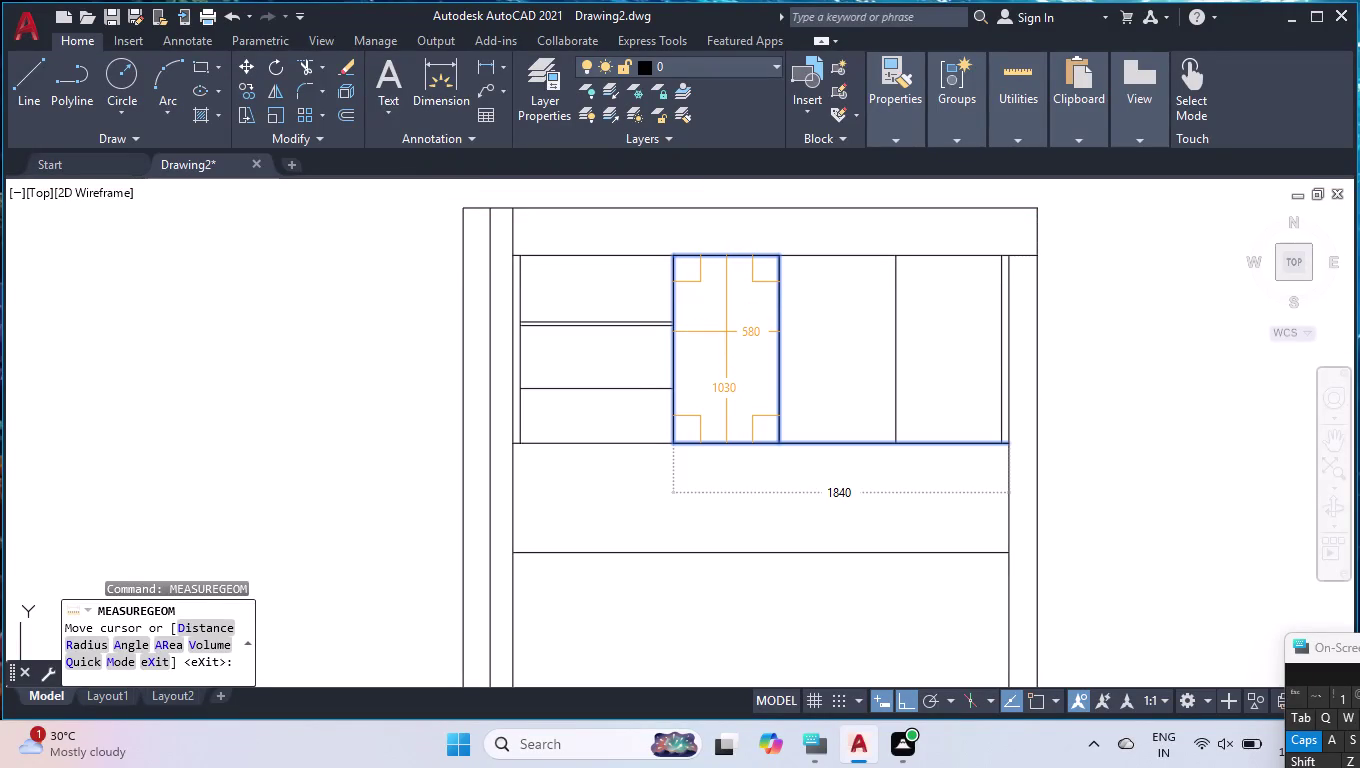
Measure the middle compartment's area, reading 597400 with a 3220 perimeter.
click(726, 332)
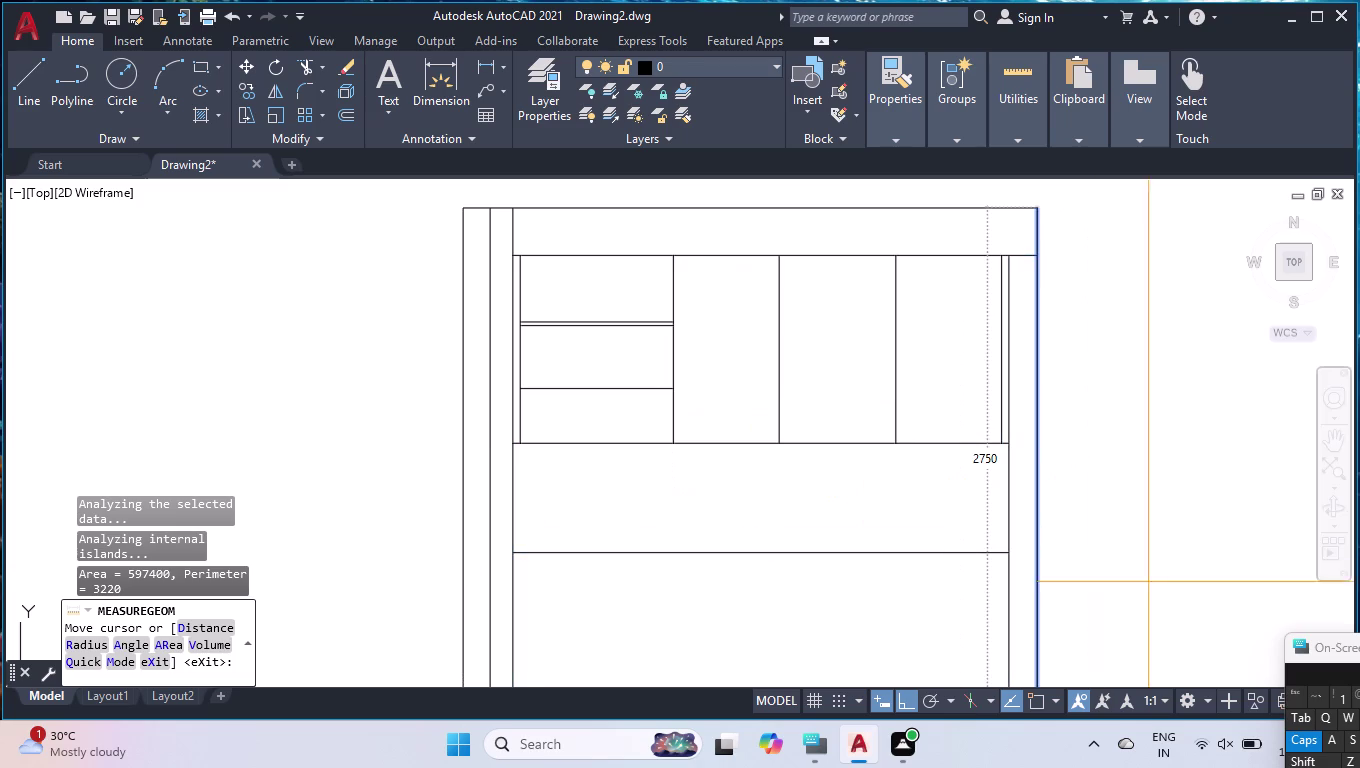
key(Escape)
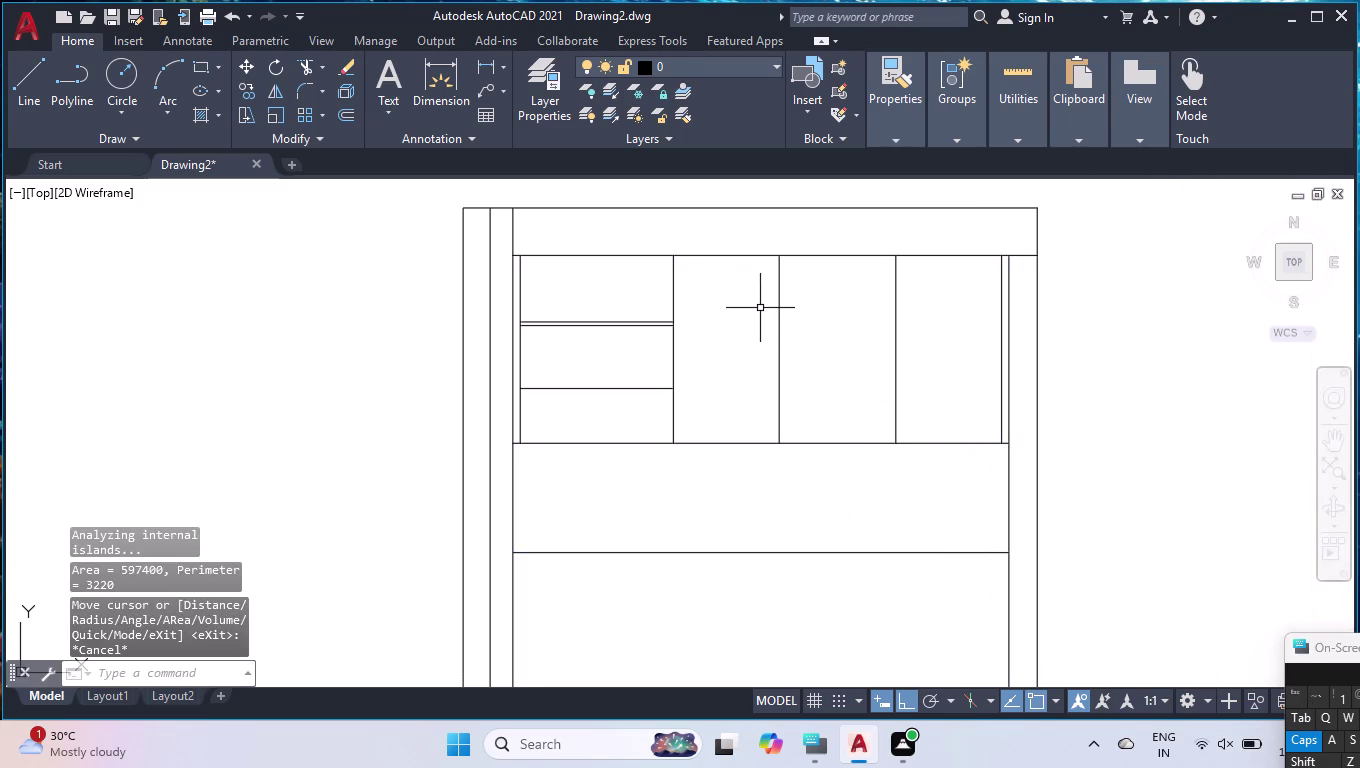
text(OFF)
key(Return)
Offset the middle top edge and the left shelf line 343 downward to add shelf lines.
text(343)
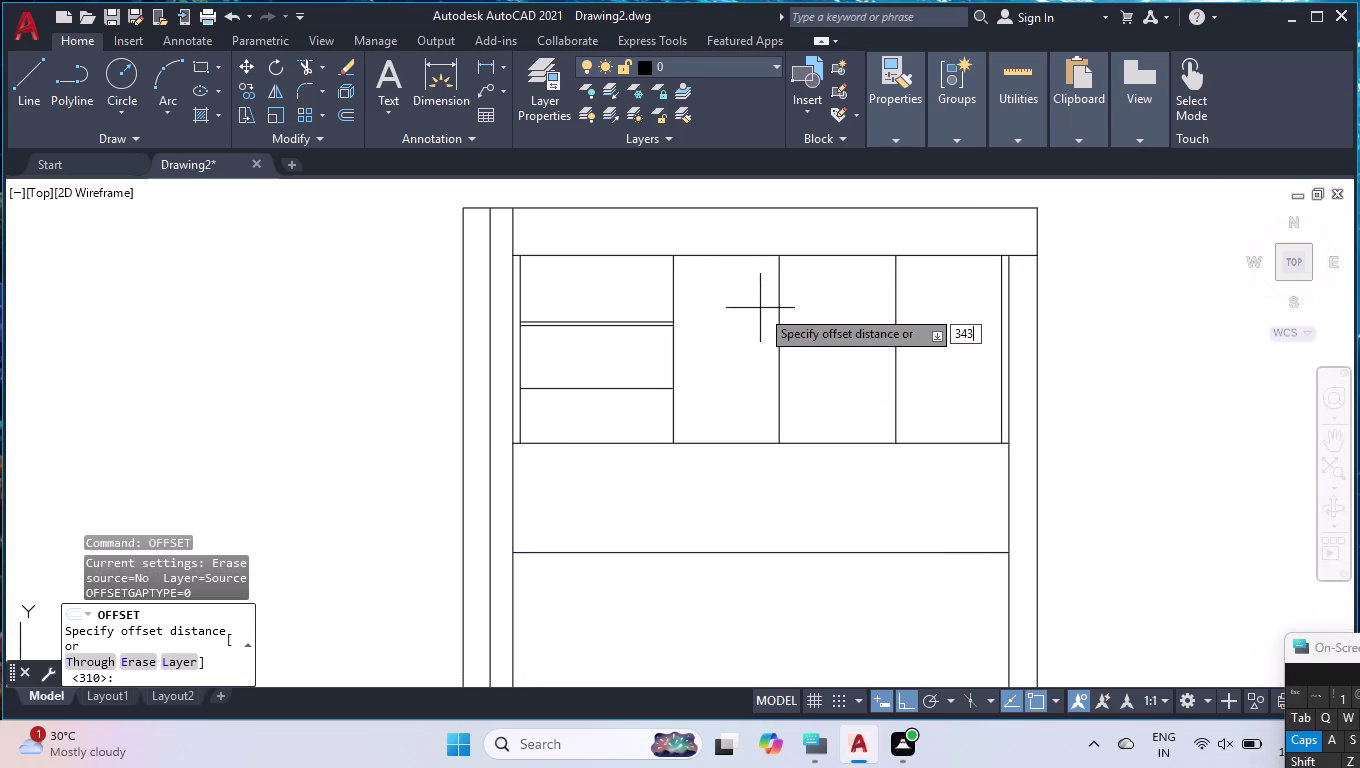
key(Return)
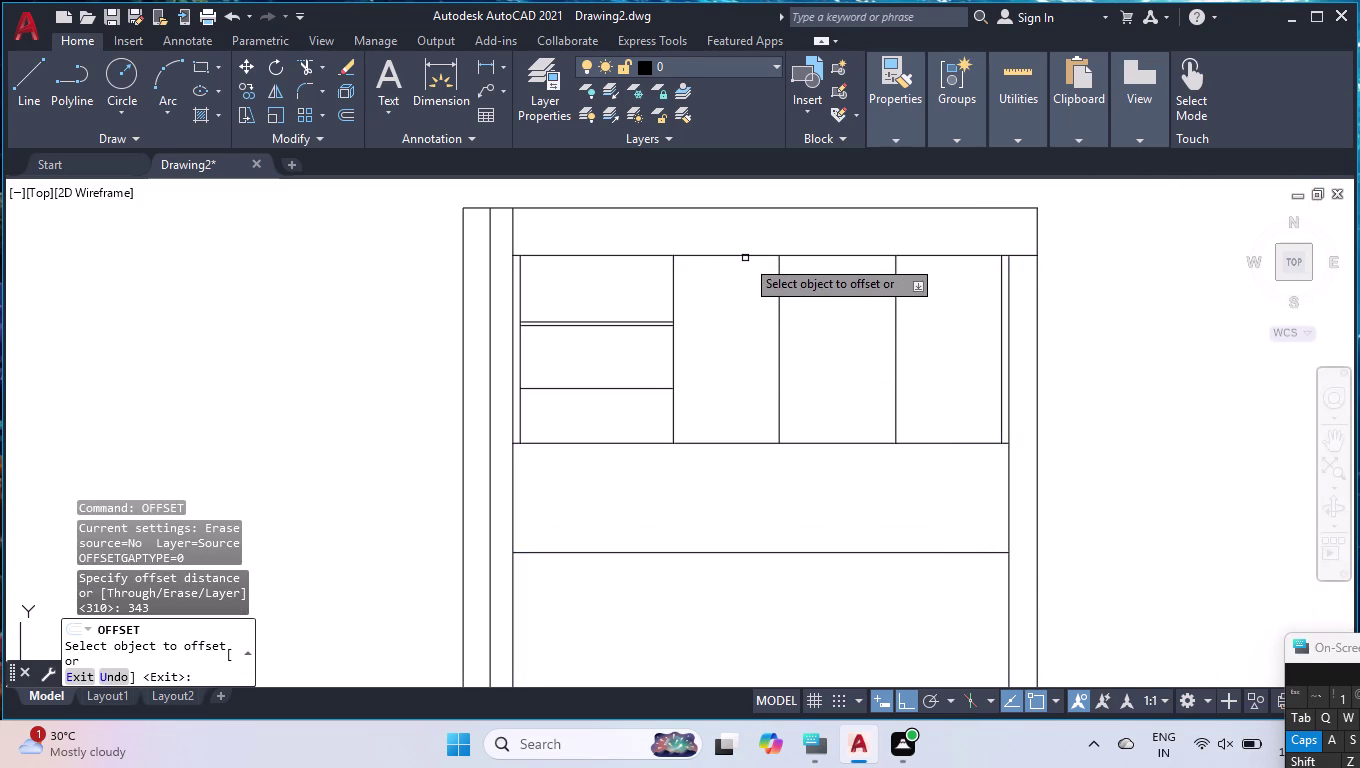
click(743, 255)
click(739, 360)
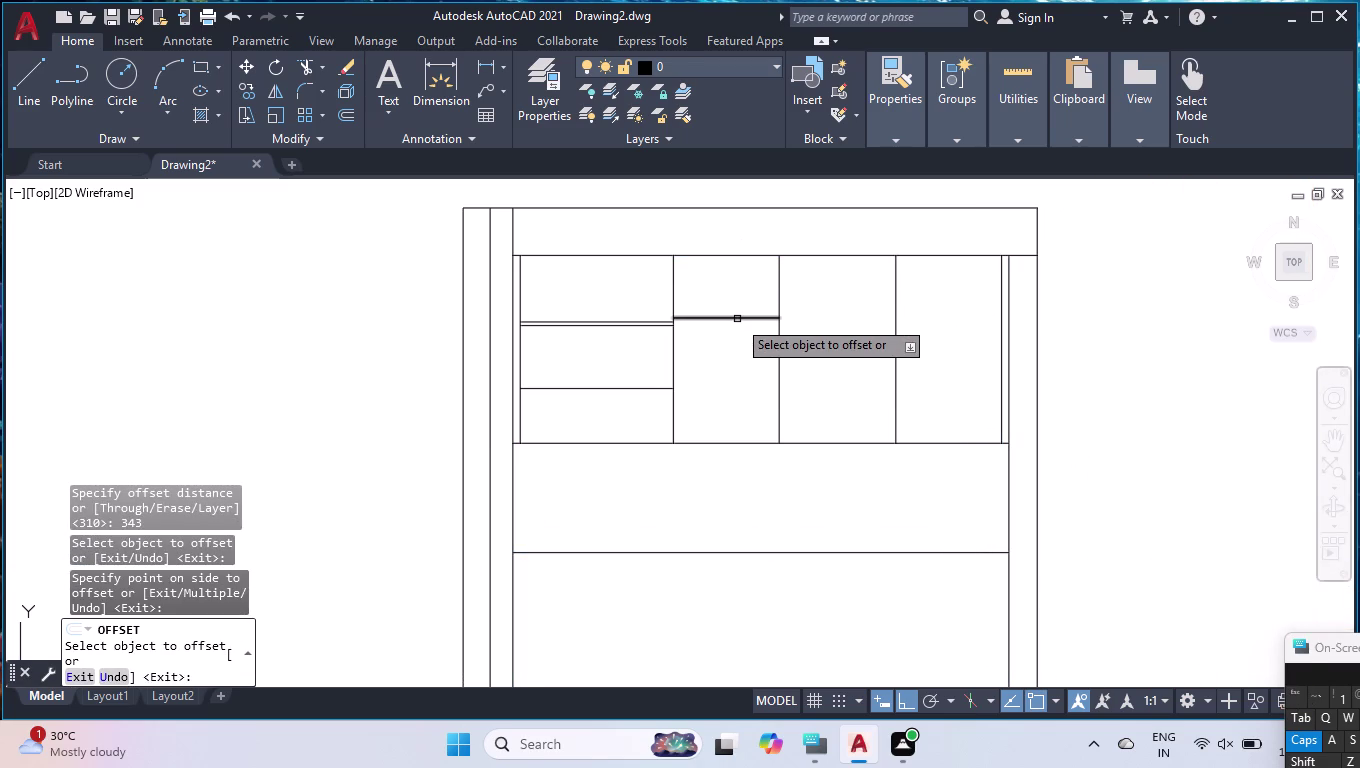
scroll(up, 3)
scroll(up, 3)
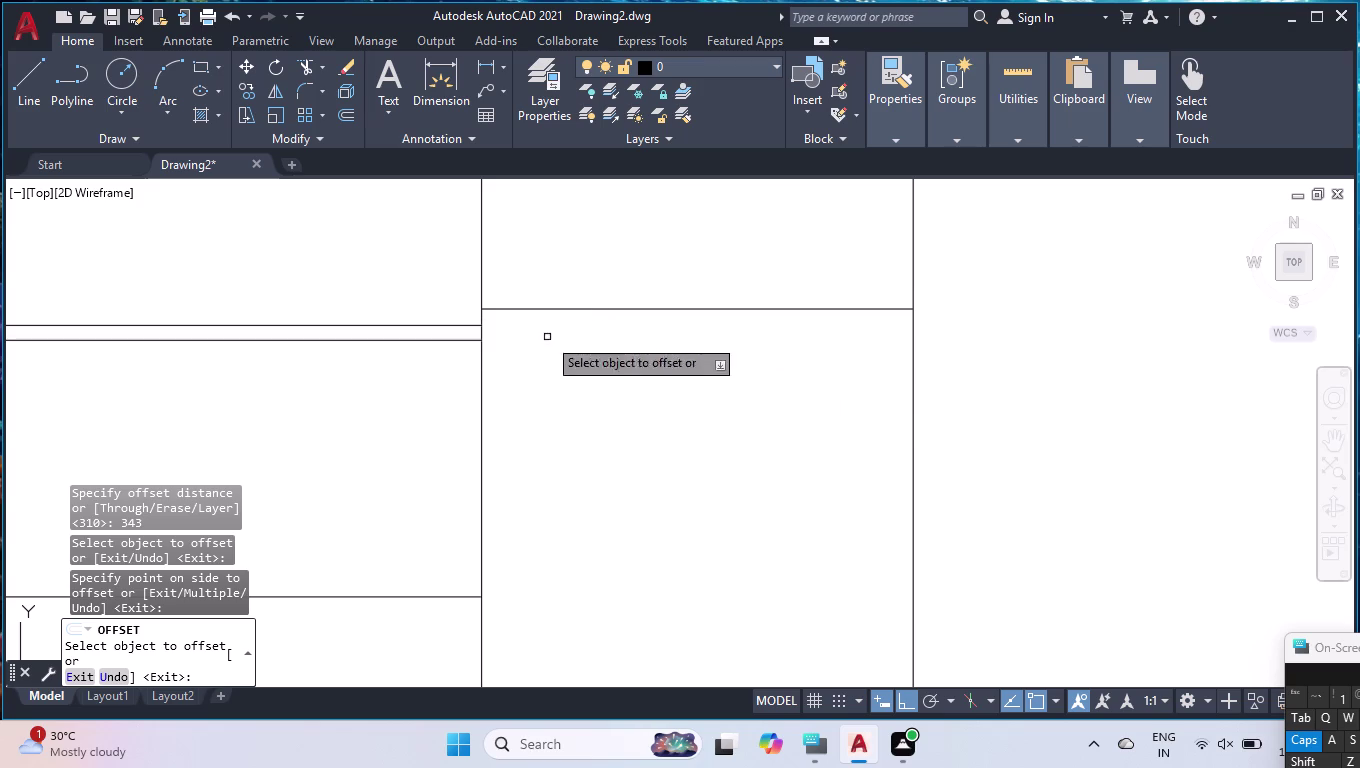
click(431, 324)
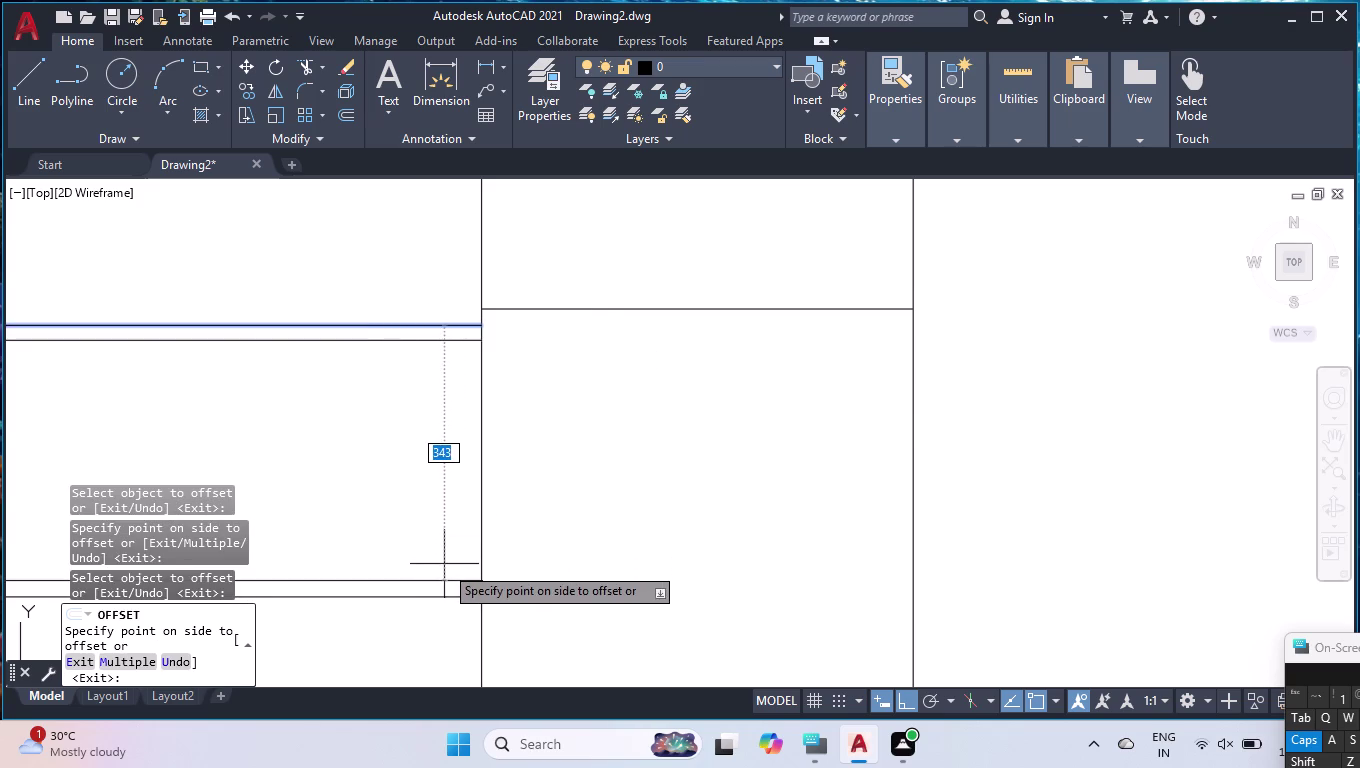
click(445, 576)
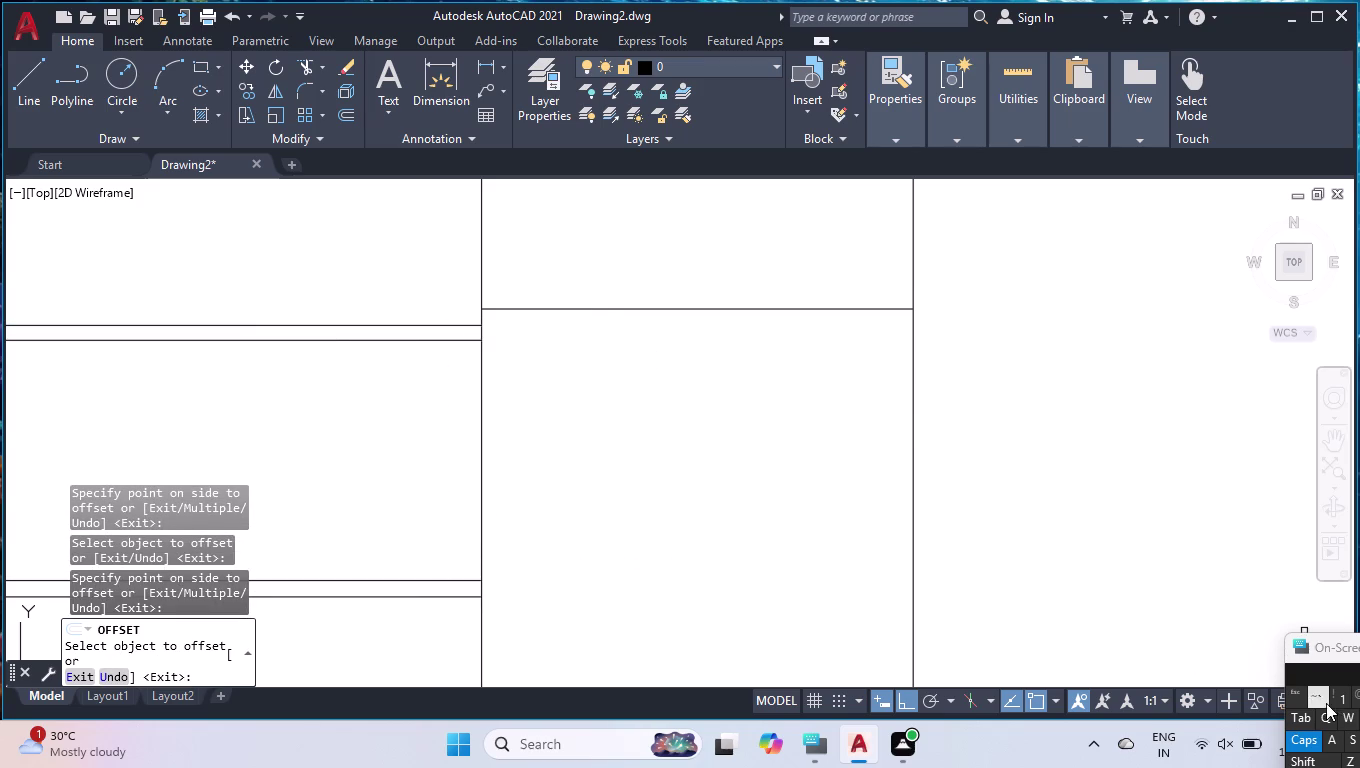
key(Escape)
Extend the left shelf line across into the middle compartment.
text(EX)
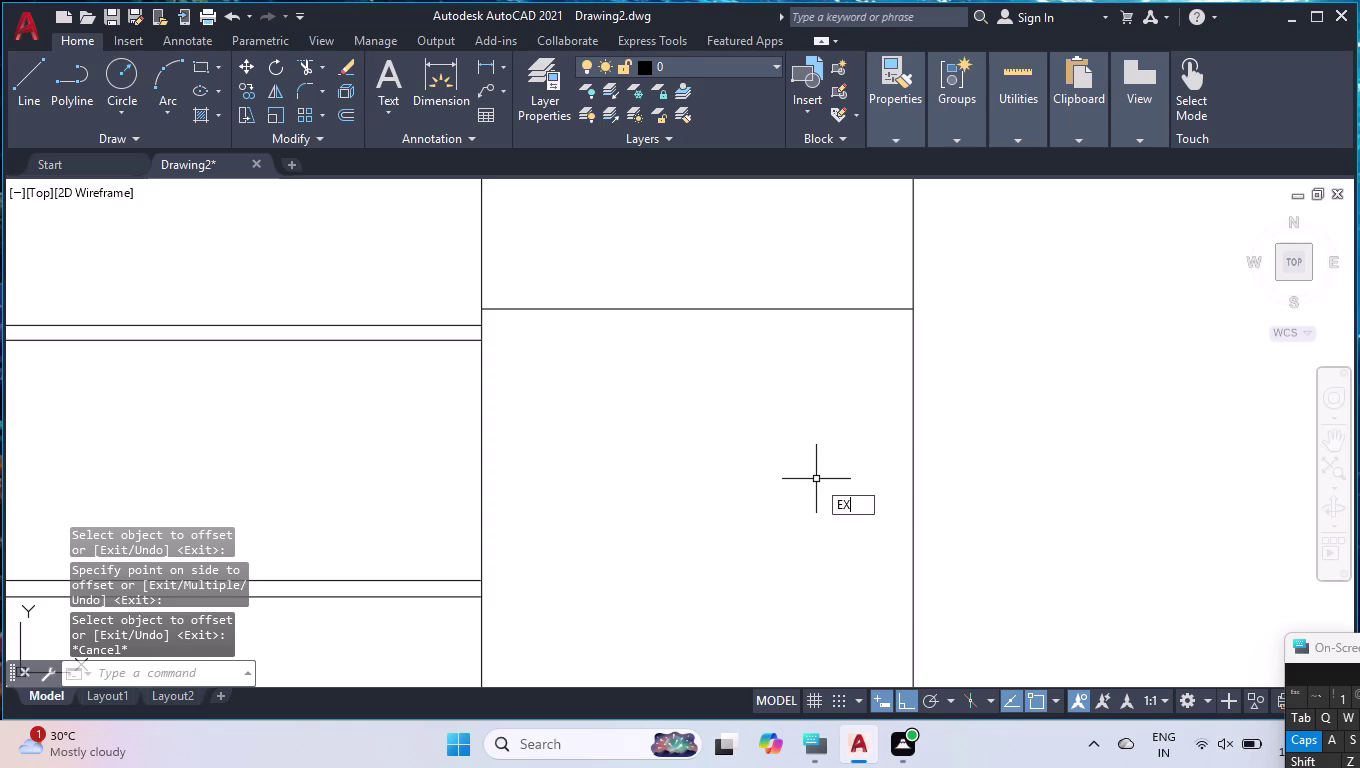
key(Return)
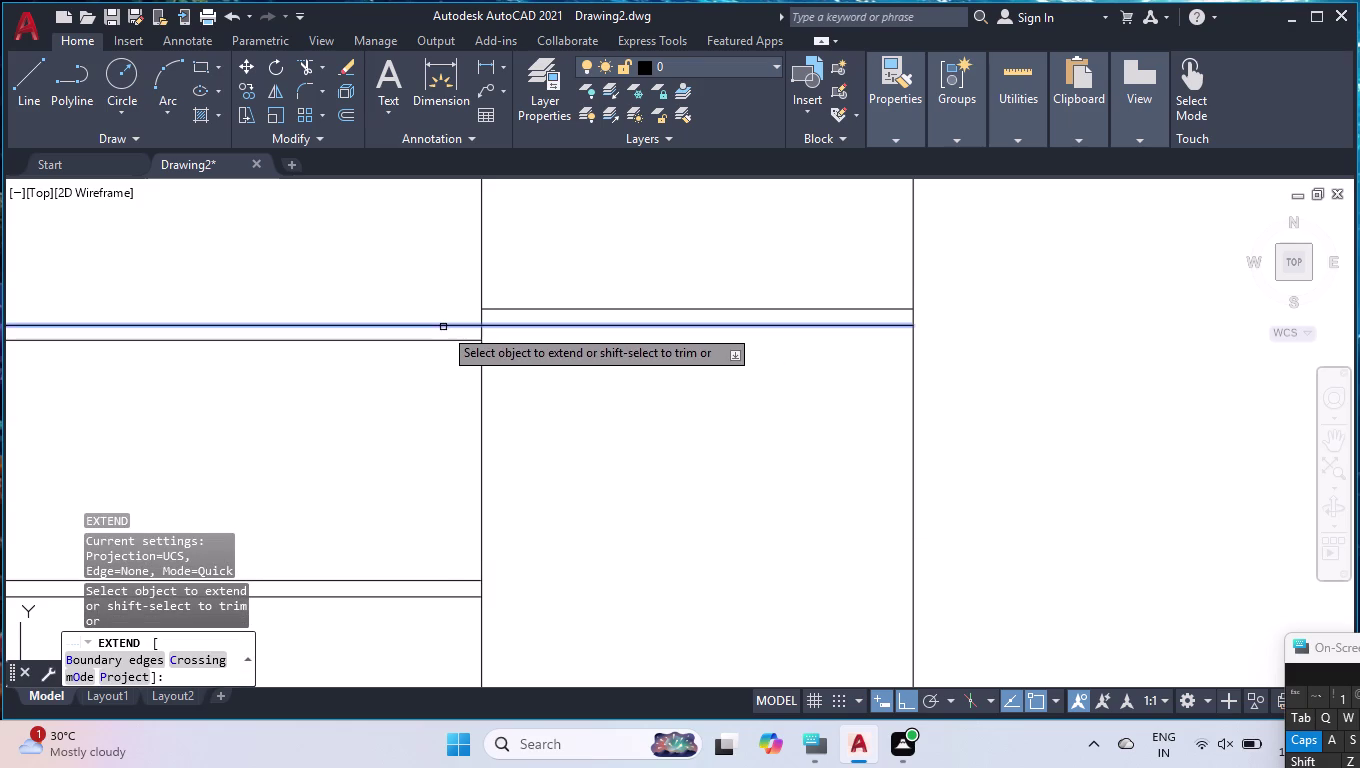
click(443, 327)
key(Return)
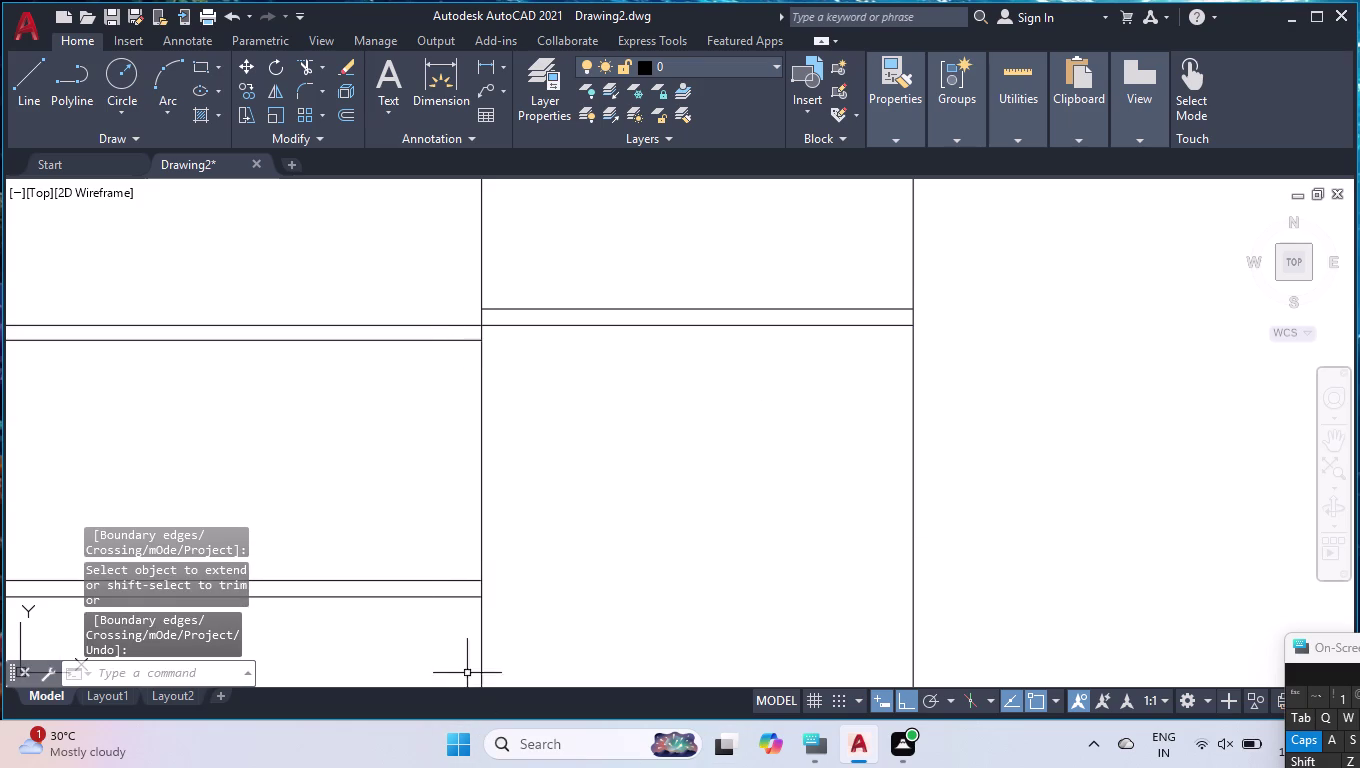
click(393, 582)
Grip-stretch the lower shelf line's ends onto the middle compartment's near and far dividers.
scroll(down, 3)
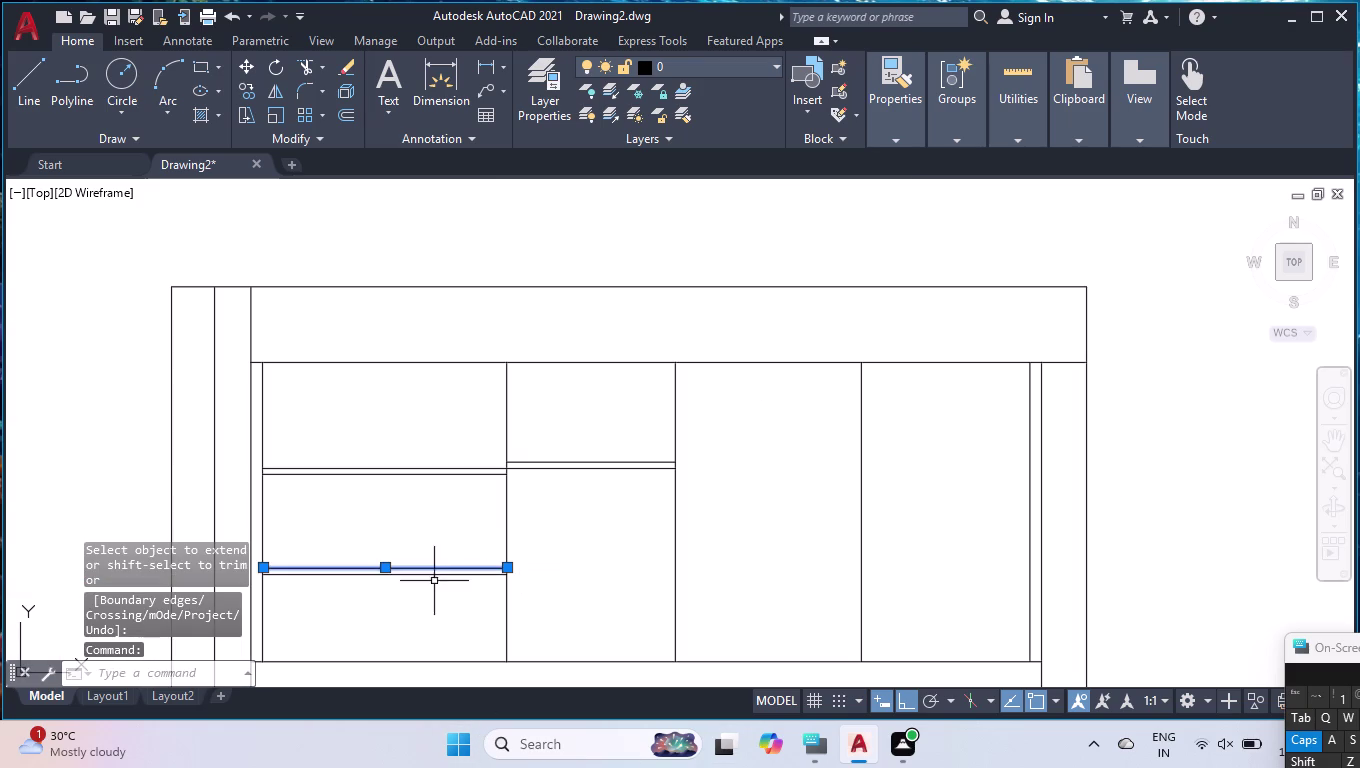
click(381, 571)
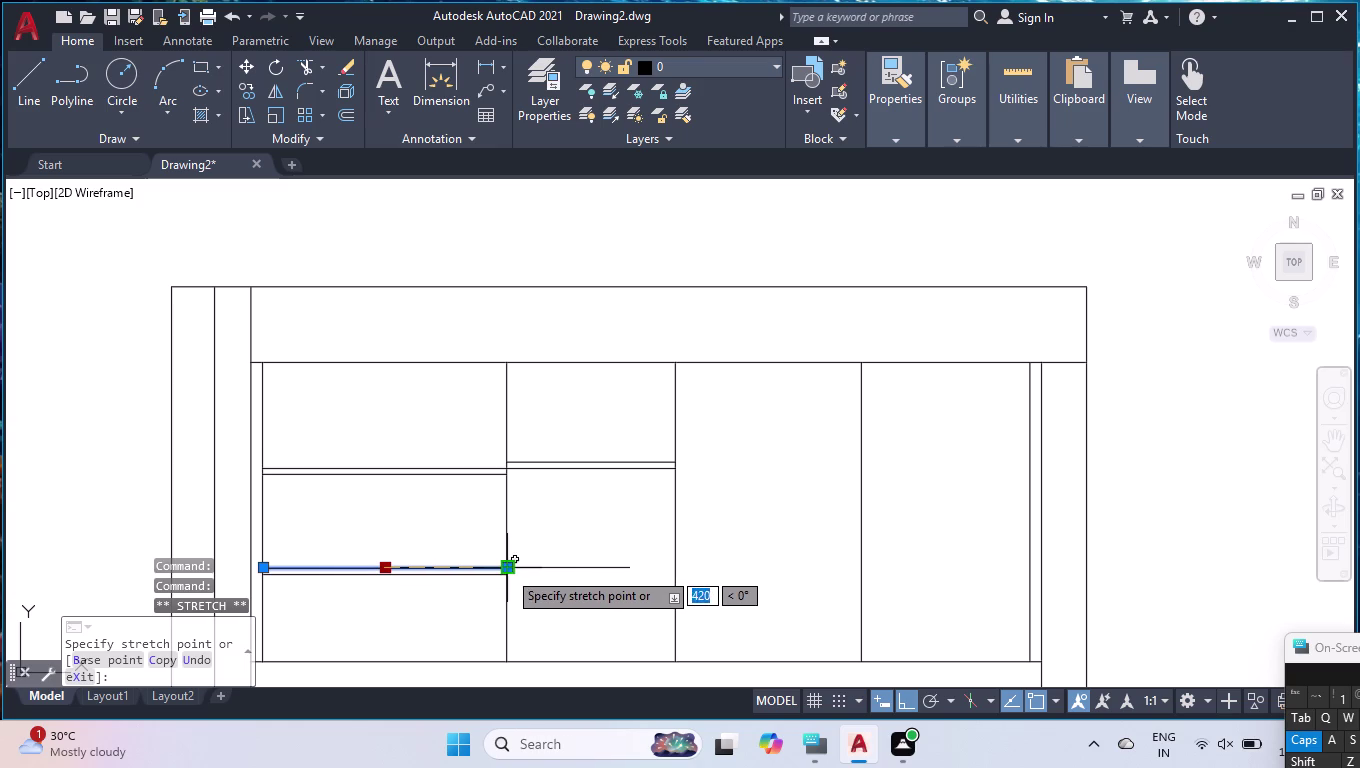
click(508, 569)
scroll(up, 3)
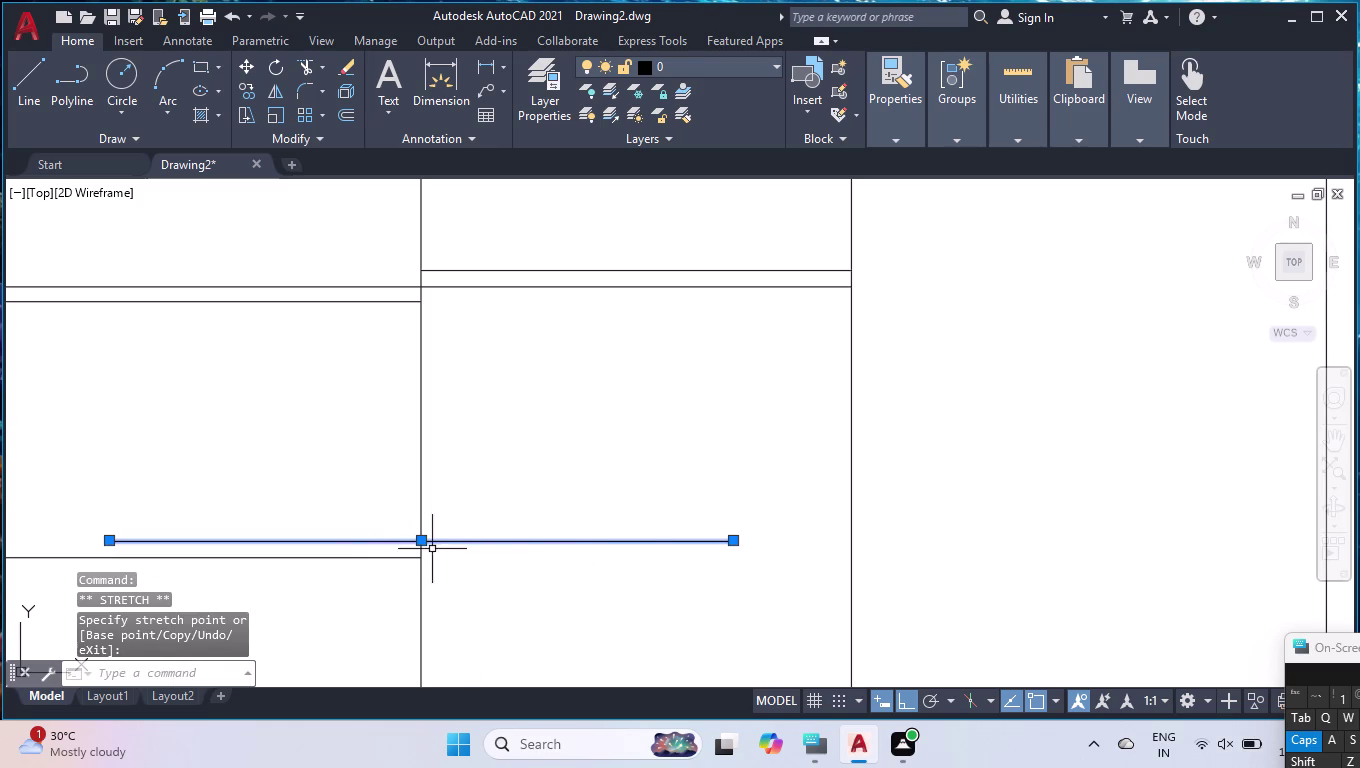
click(730, 541)
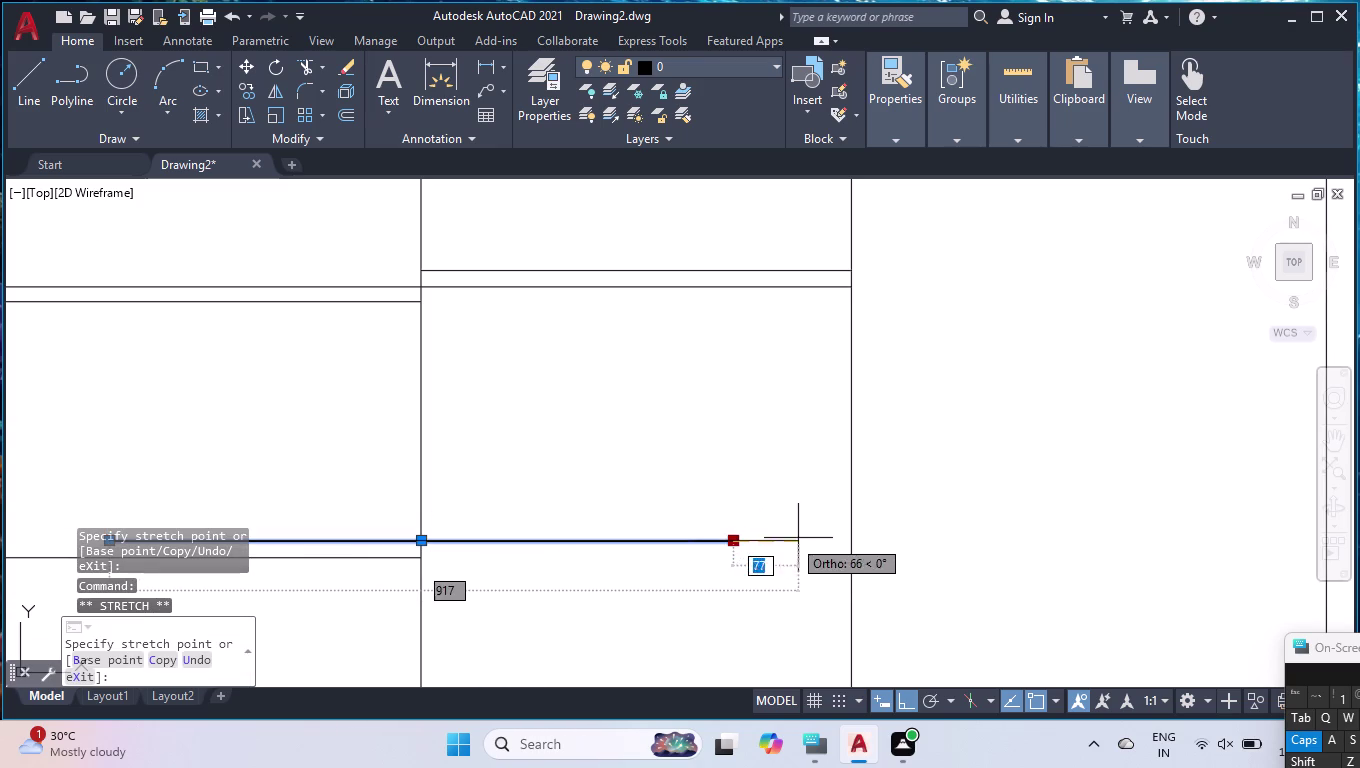
click(854, 542)
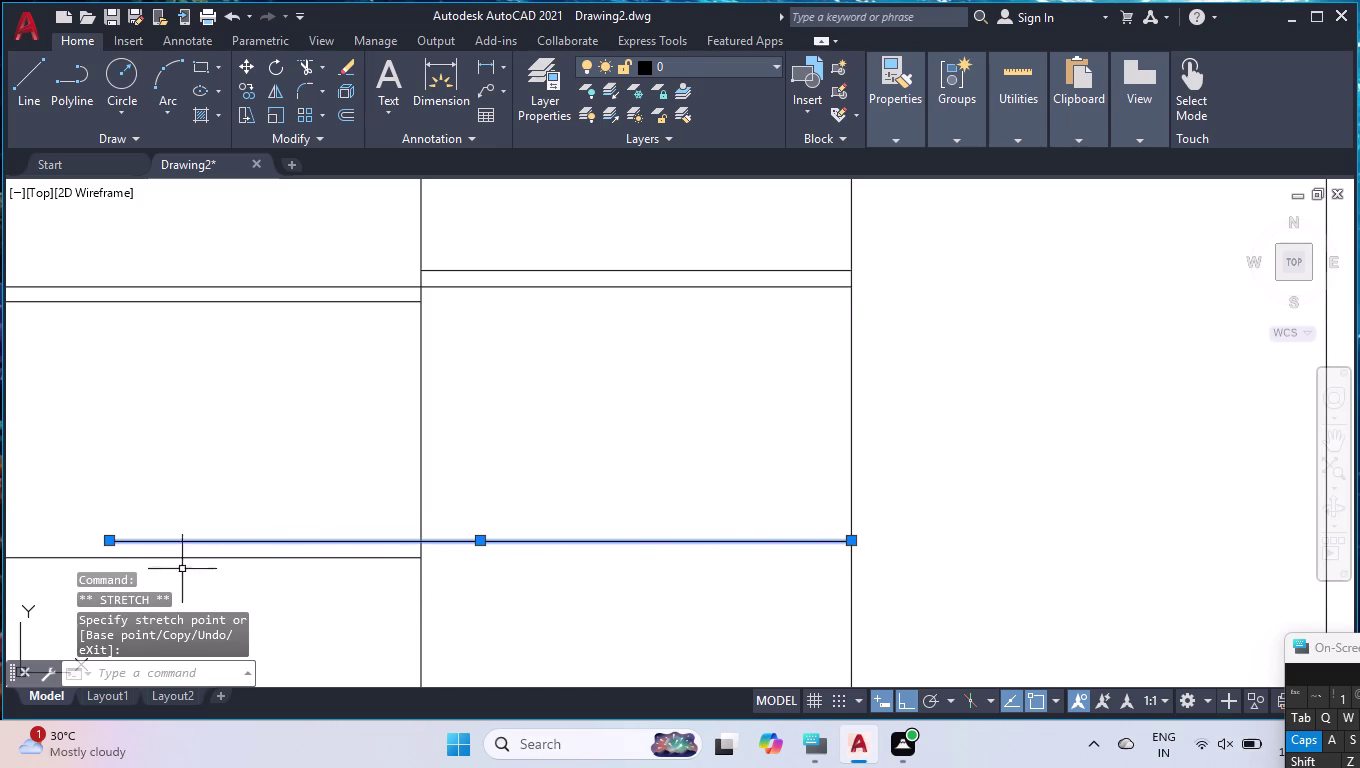
click(111, 542)
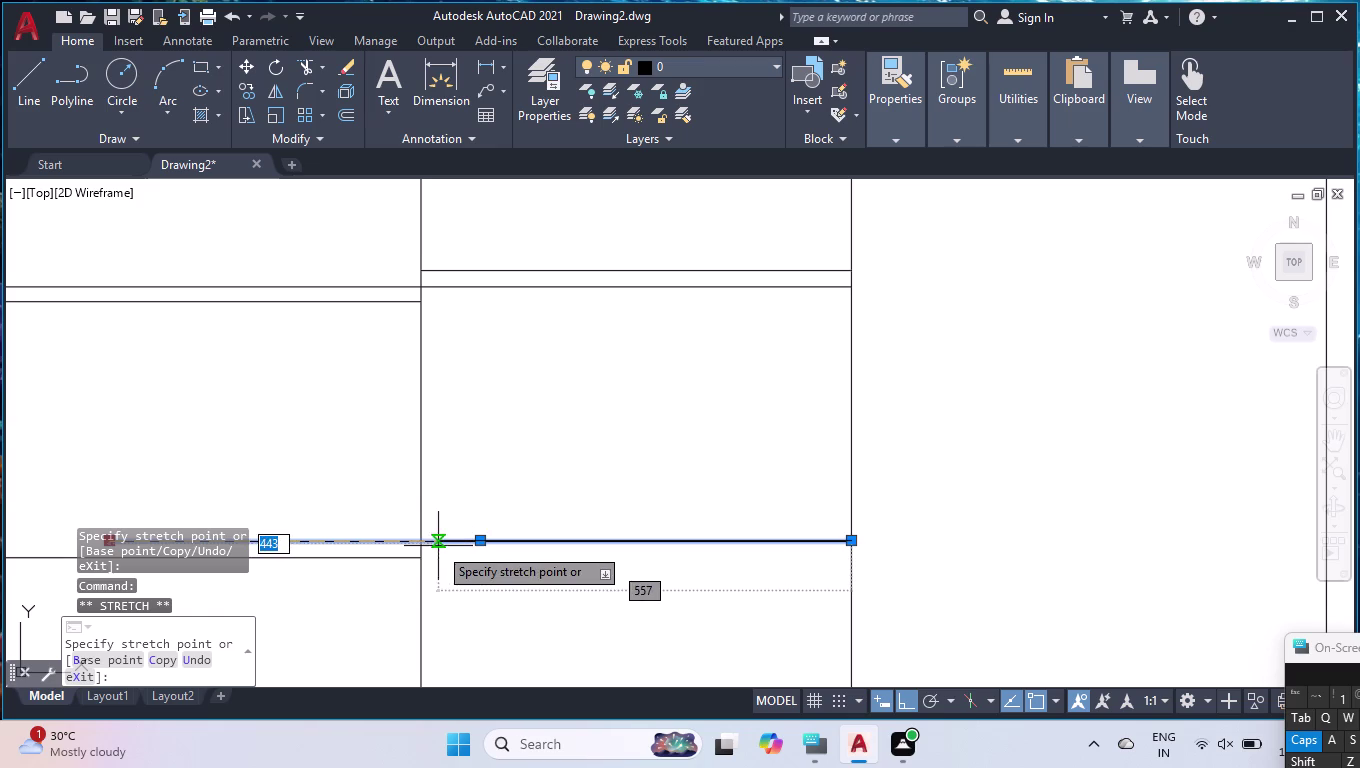
click(419, 543)
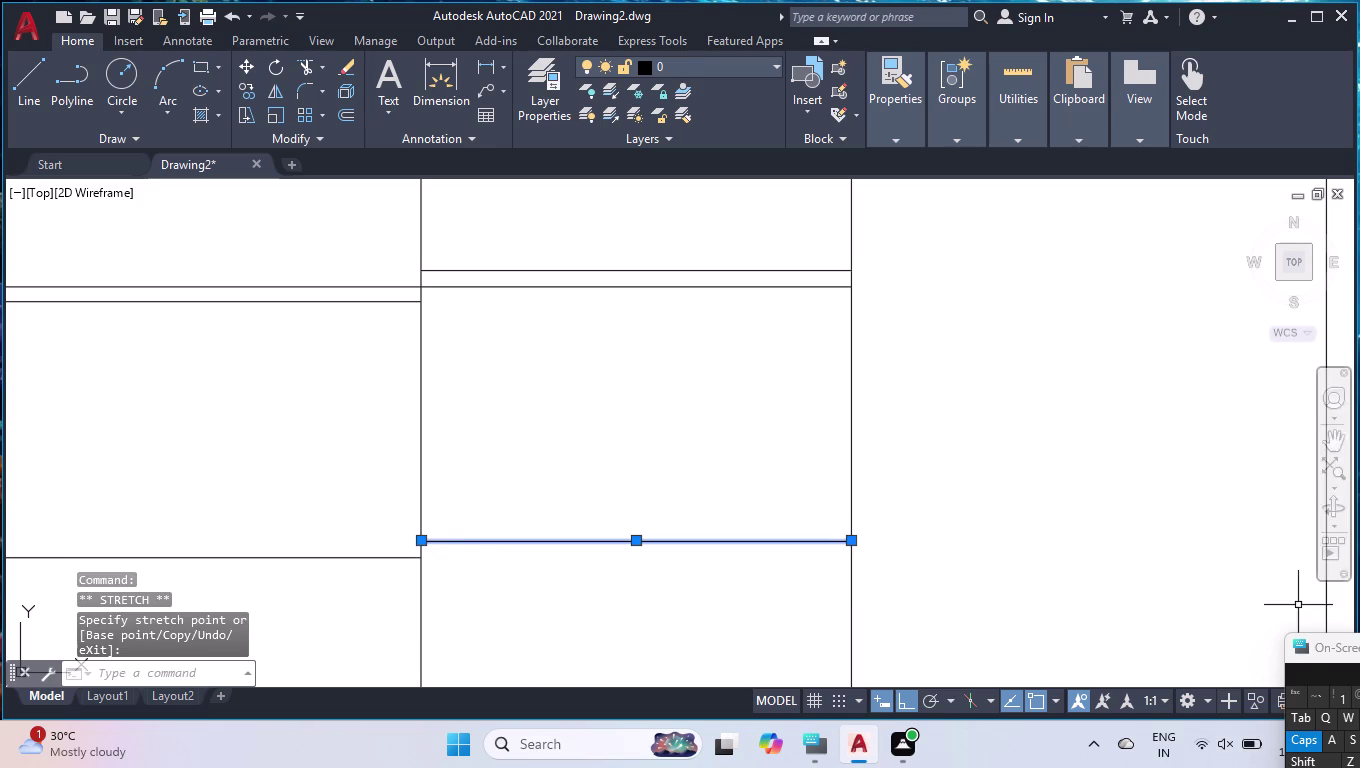
key(Escape)
scroll(down, 3)
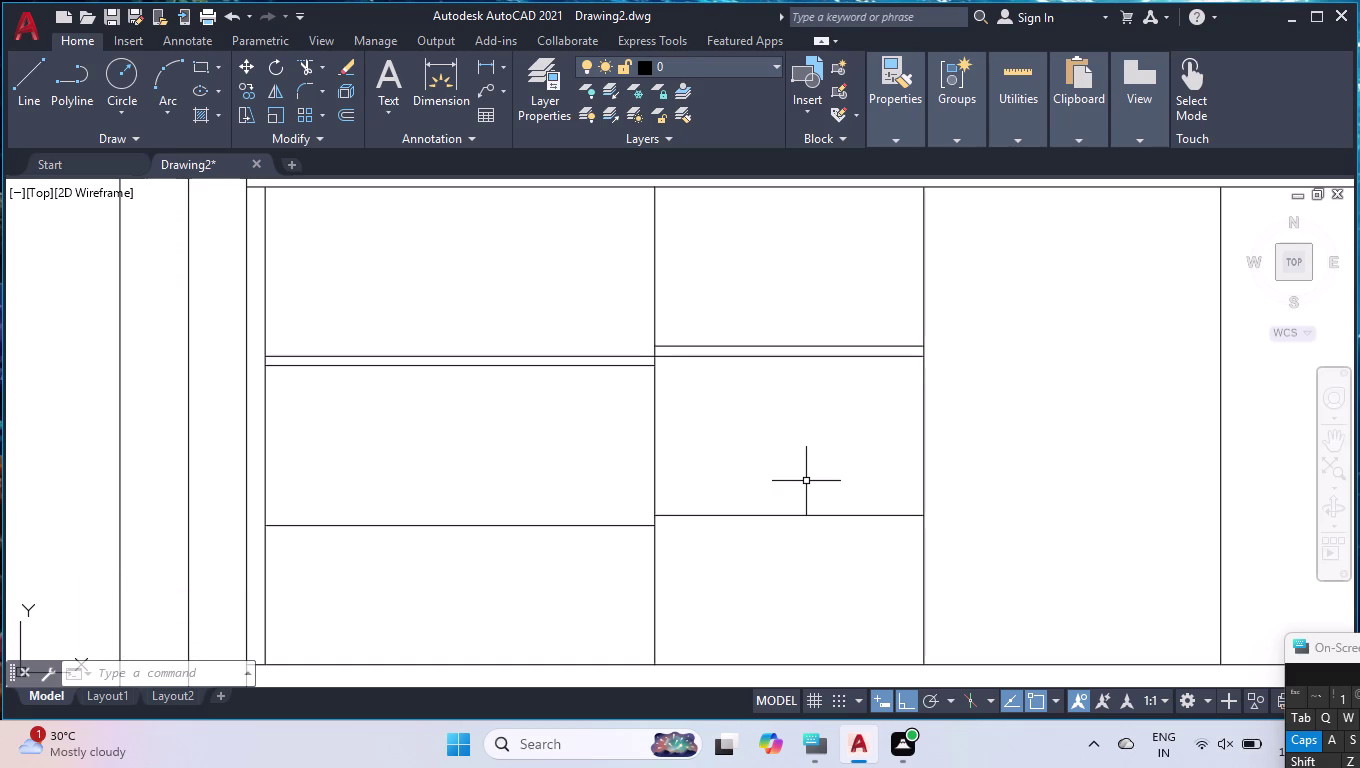
Offset the middle compartment's lower shelf line 20 units upward as its thickness.
text(O)
text(FF)
key(Return)
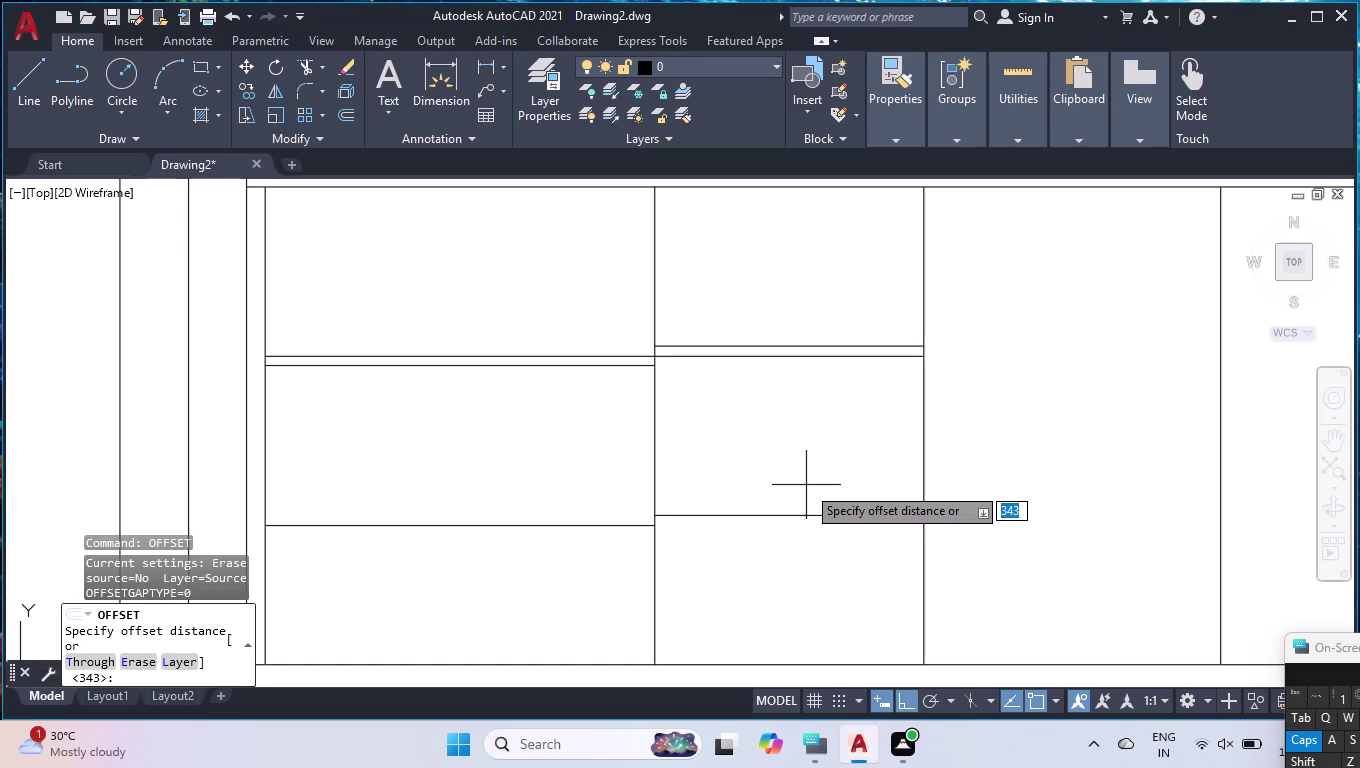
text(20)
key(Return)
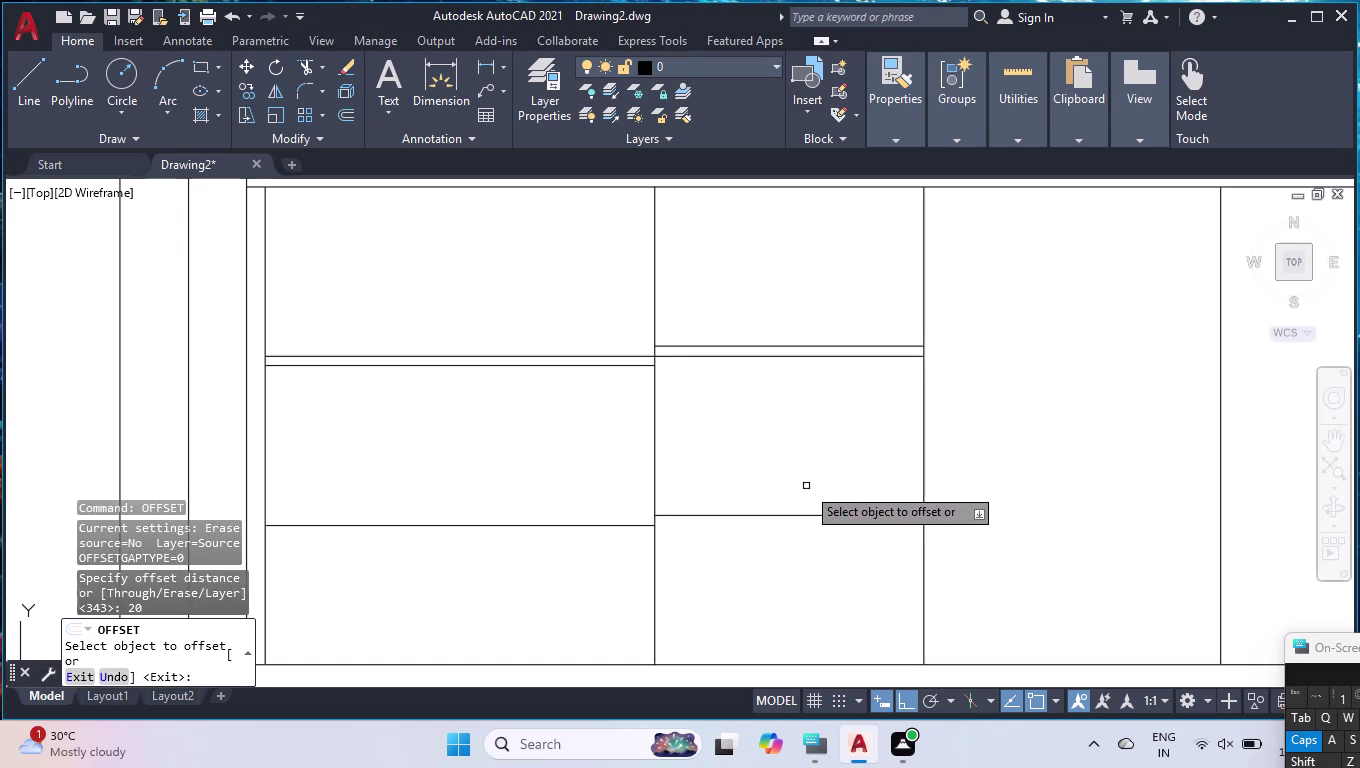
click(742, 513)
click(762, 445)
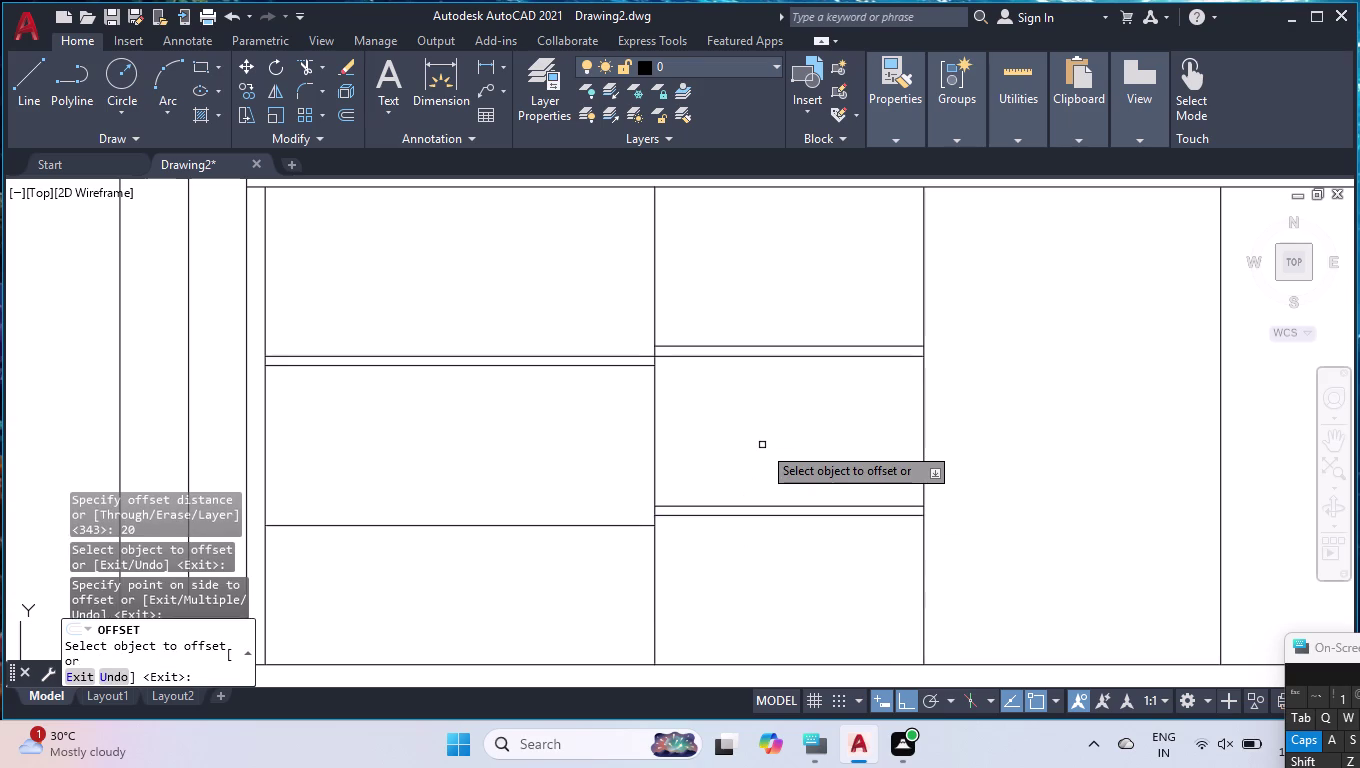
key(Escape)
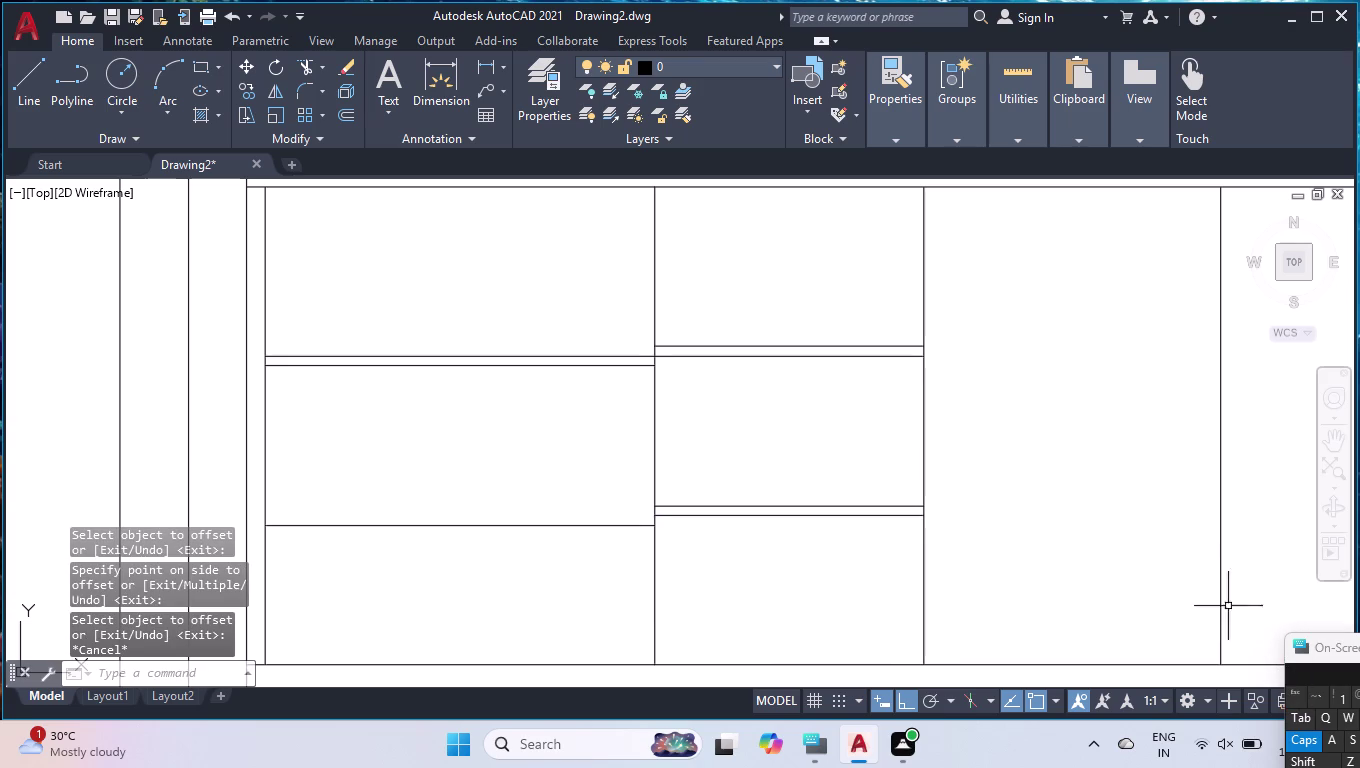
scroll(down, 3)
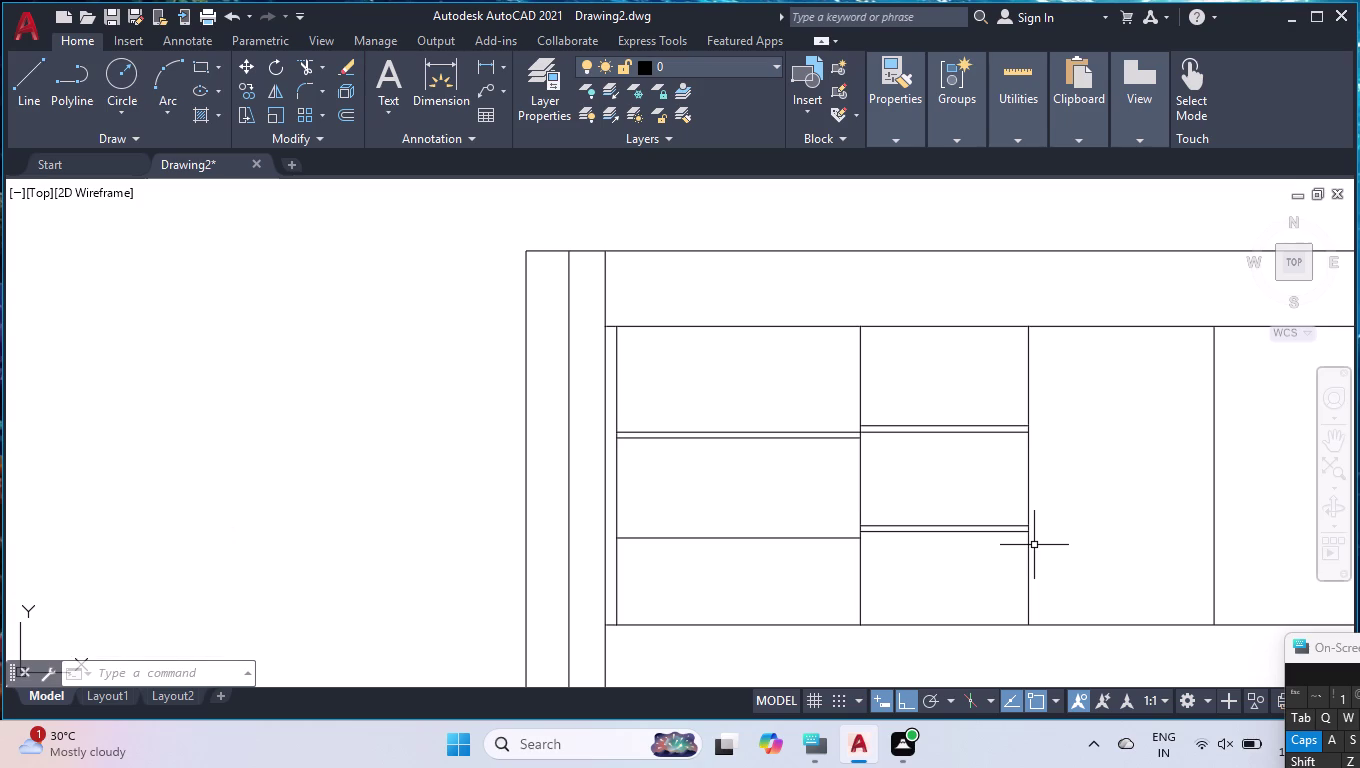
Break the left lower shelf line and the adjacent divider at their junction point.
click(731, 537)
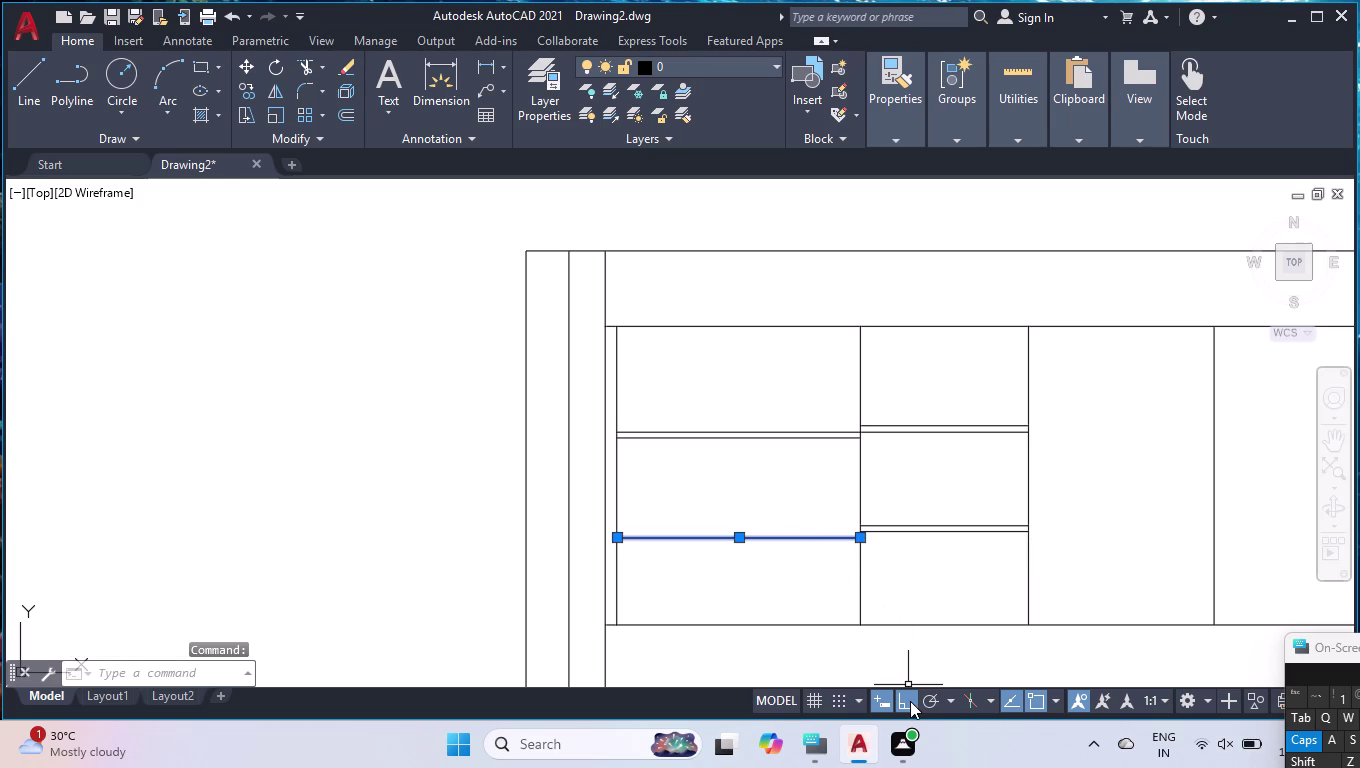
text(BR)
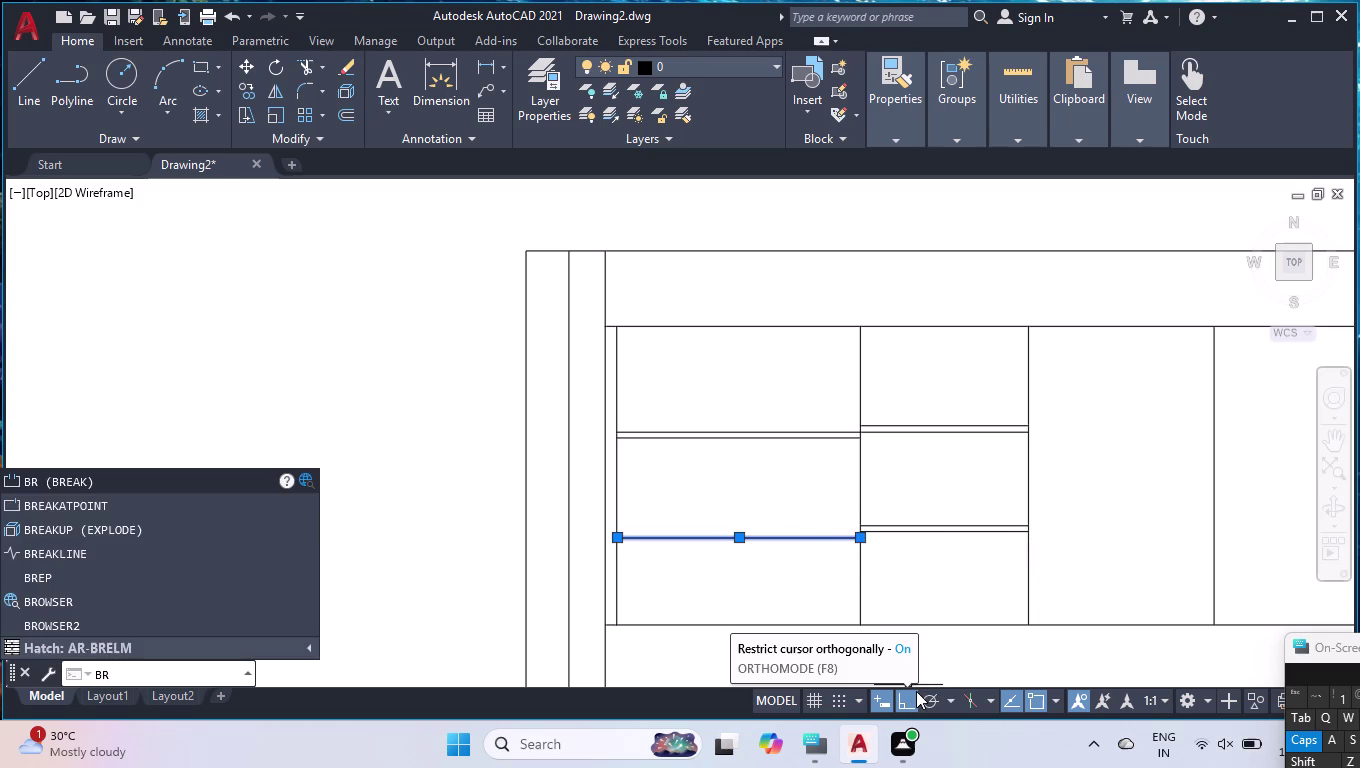
click(127, 511)
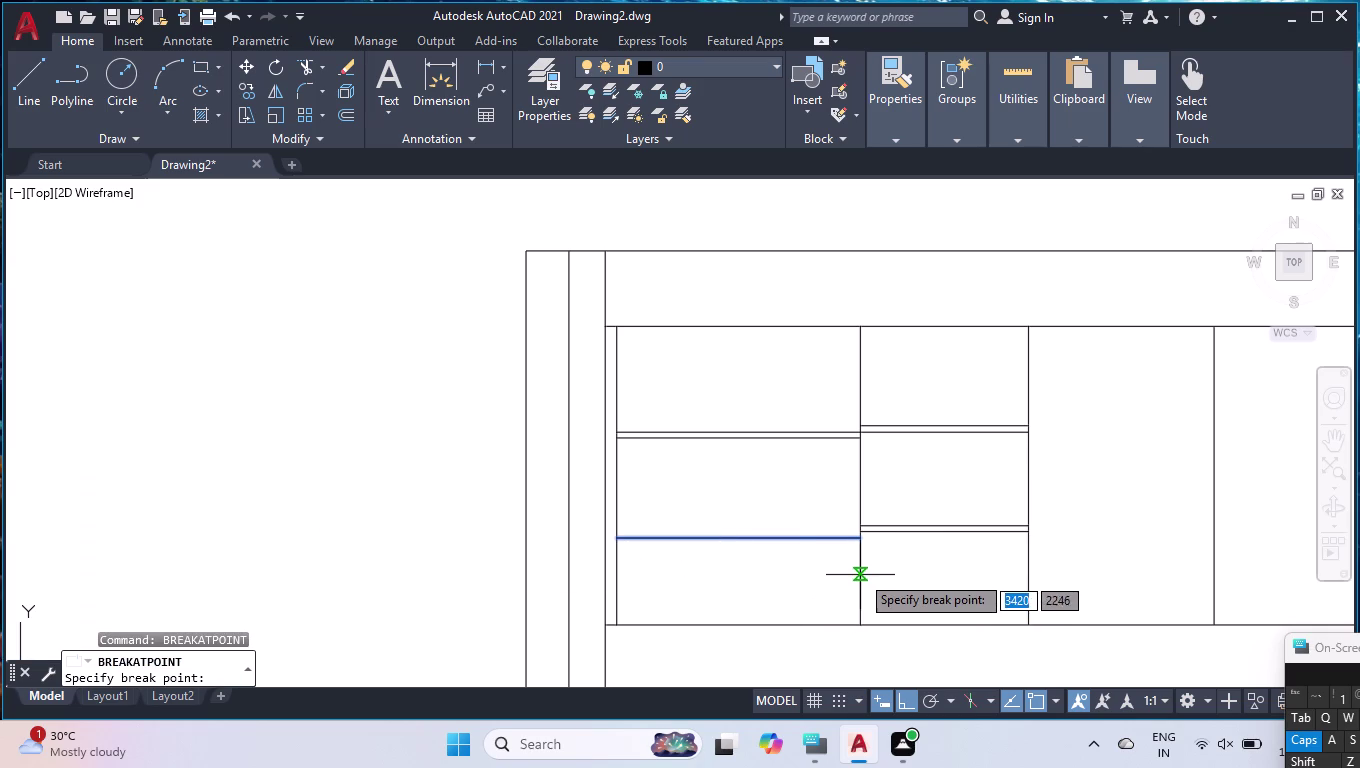
click(866, 630)
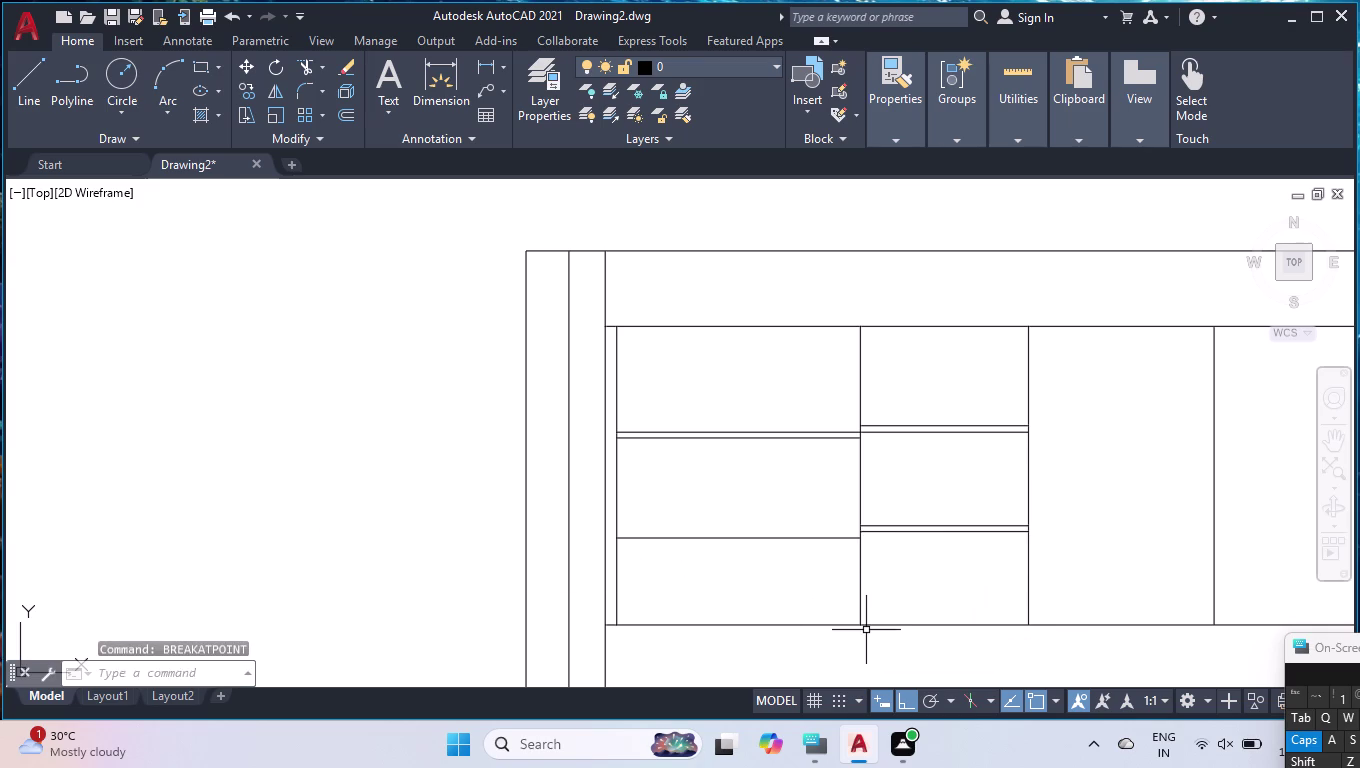
key(space)
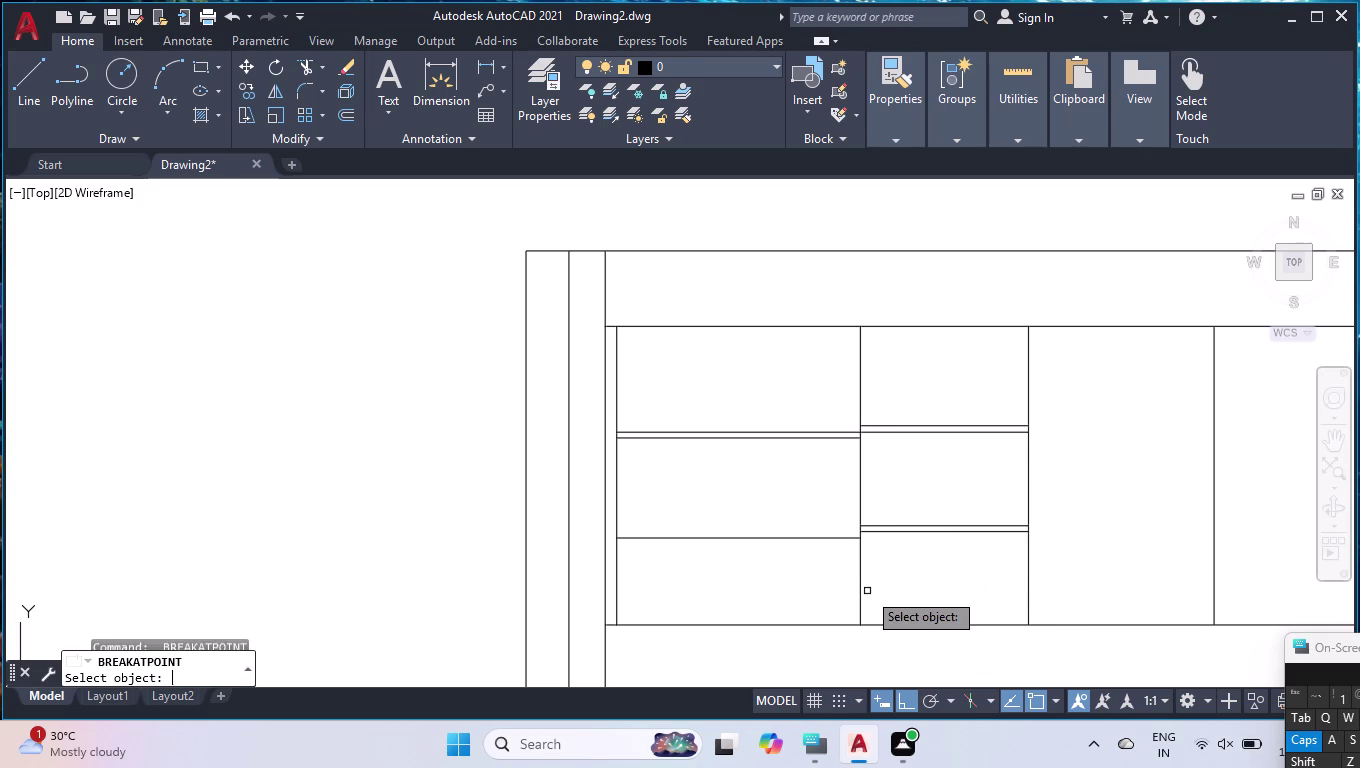
click(860, 597)
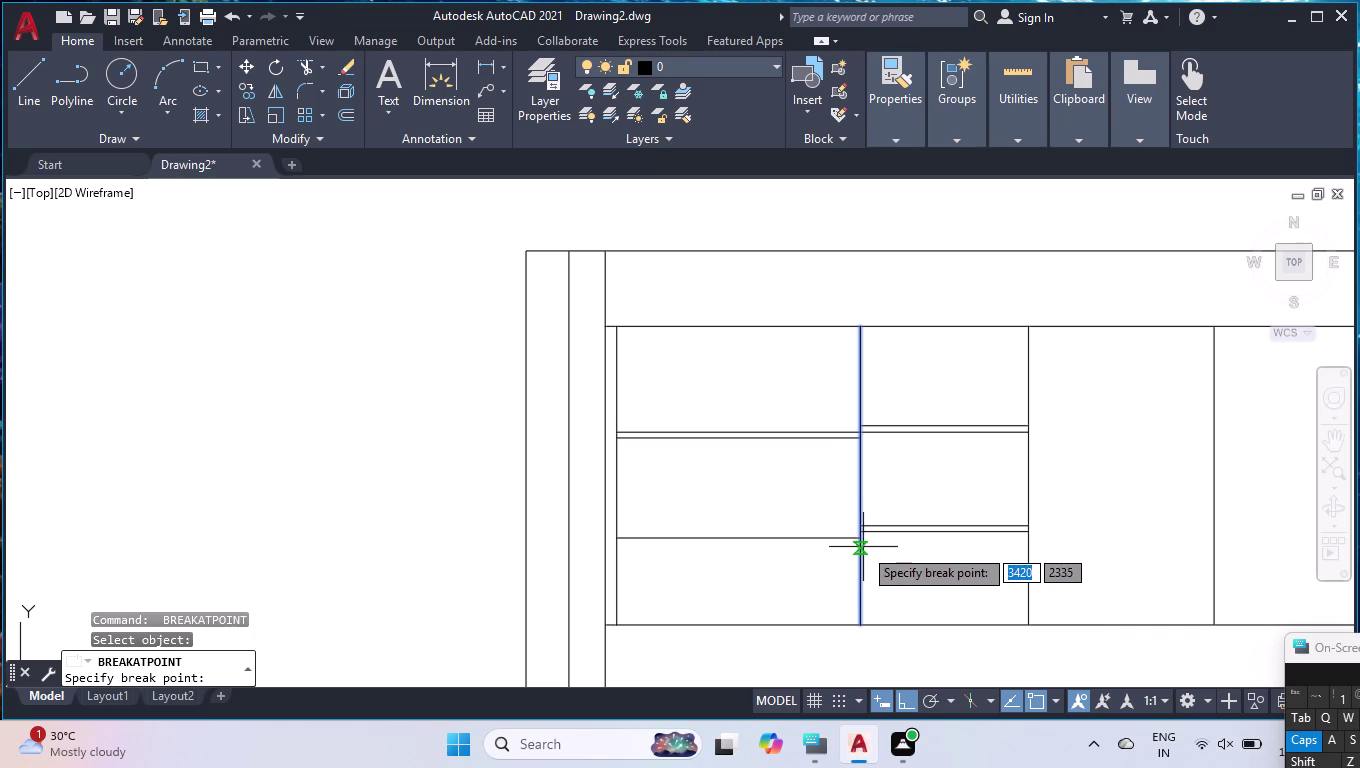
click(863, 542)
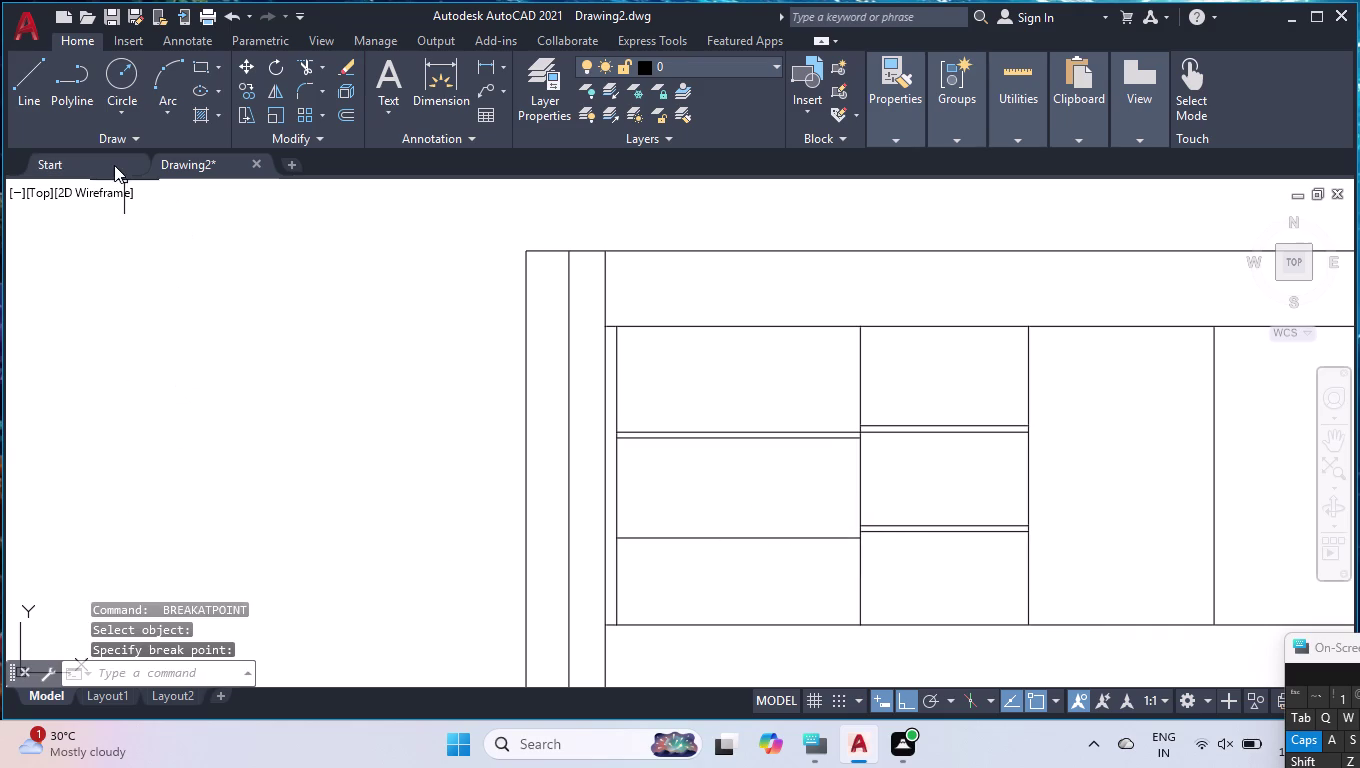